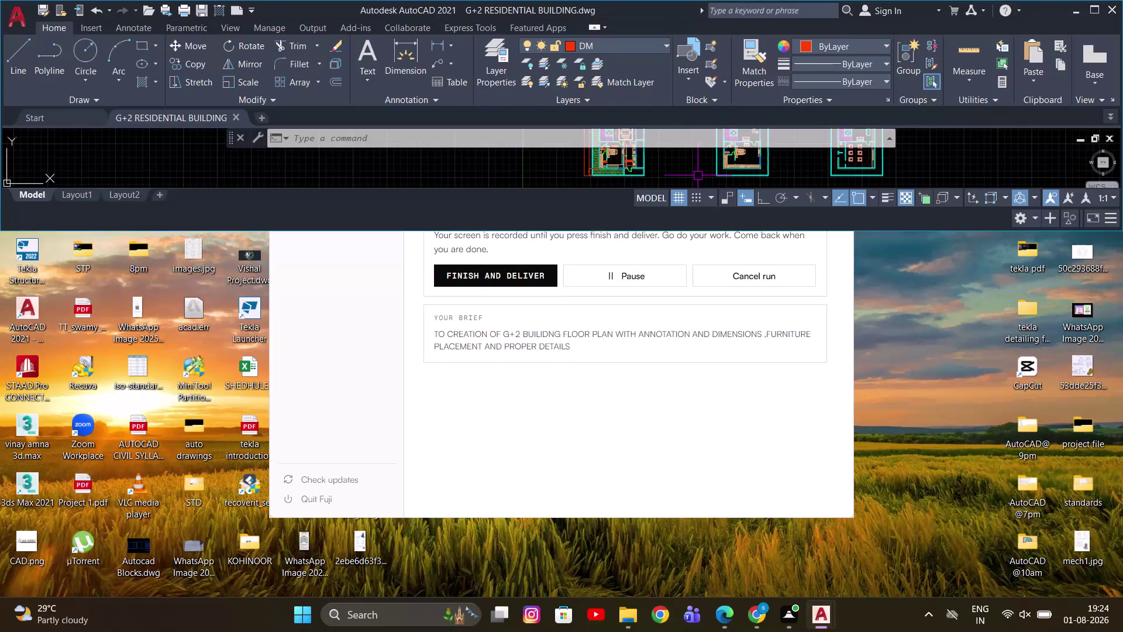
Maximize the AutoCAD drawing window and bring the three floor plans into view.
click(603, 11)
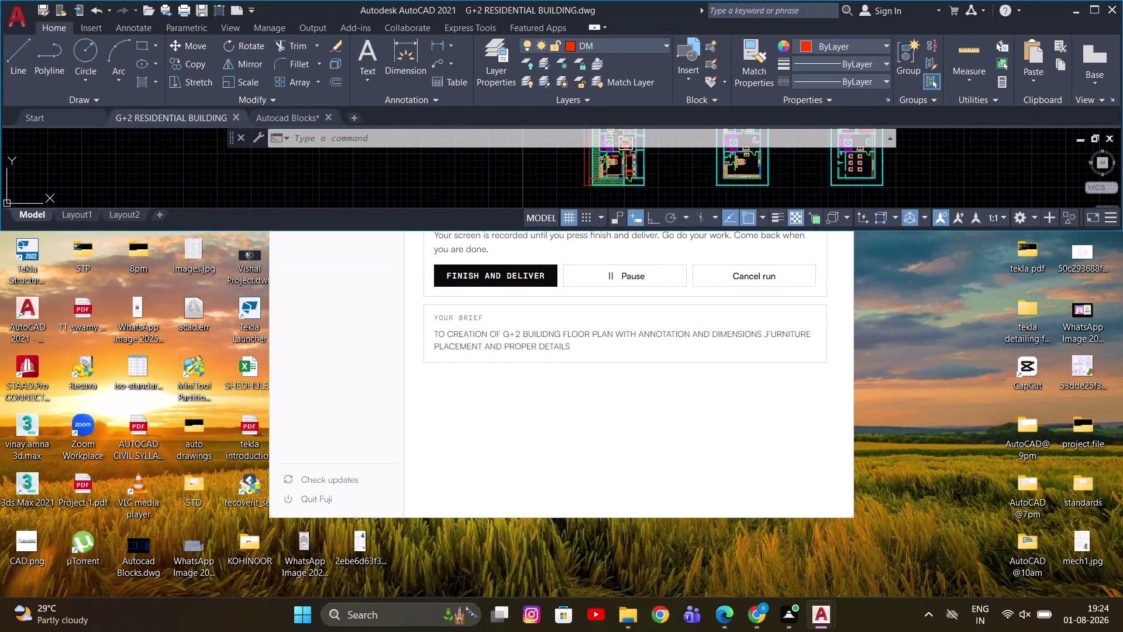
double_click(611, 5)
scroll(down, 3)
scroll(up, 3)
middle_drag(585, 274, 694, 331)
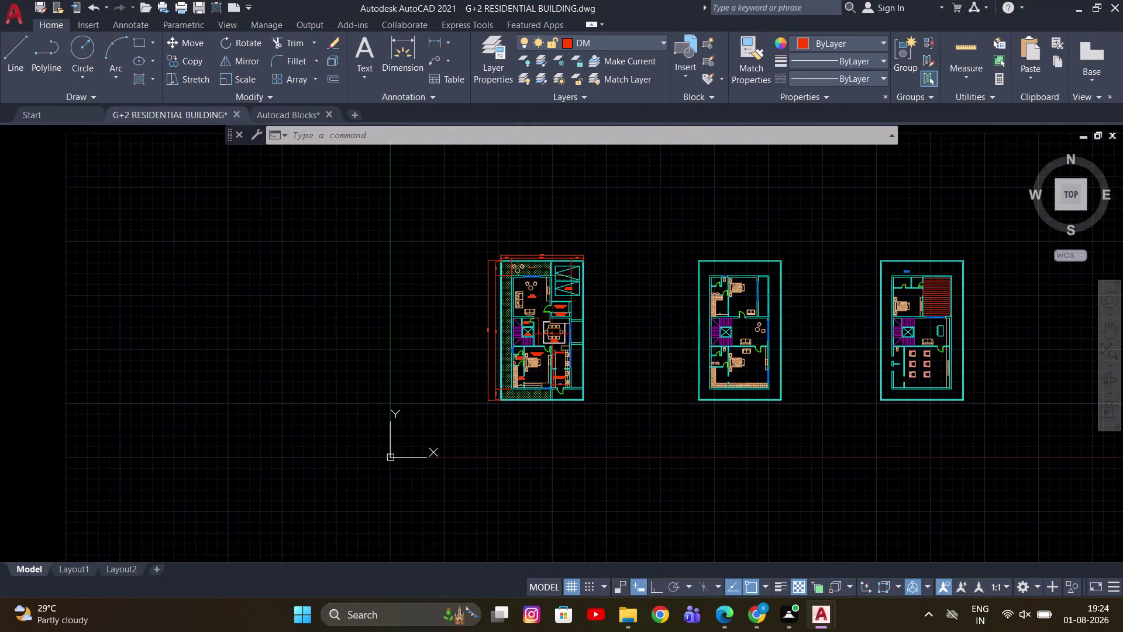
Zoom and pan across the ground floor to the guest bedroom labels.
scroll(up, 3)
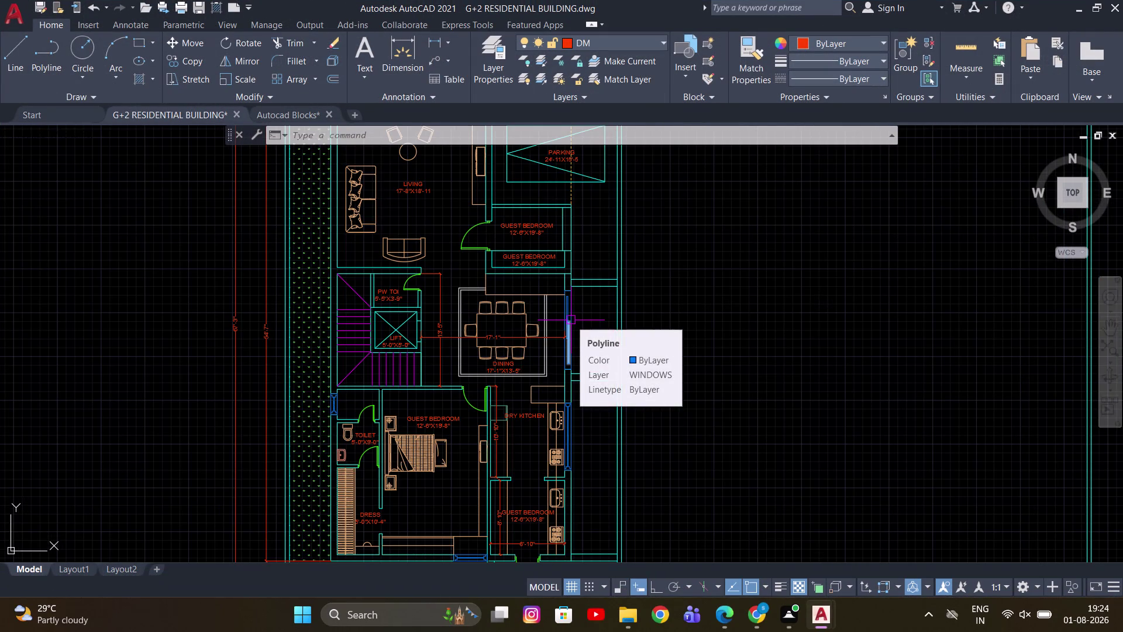
scroll(down, 3)
middle_drag(572, 338, 617, 416)
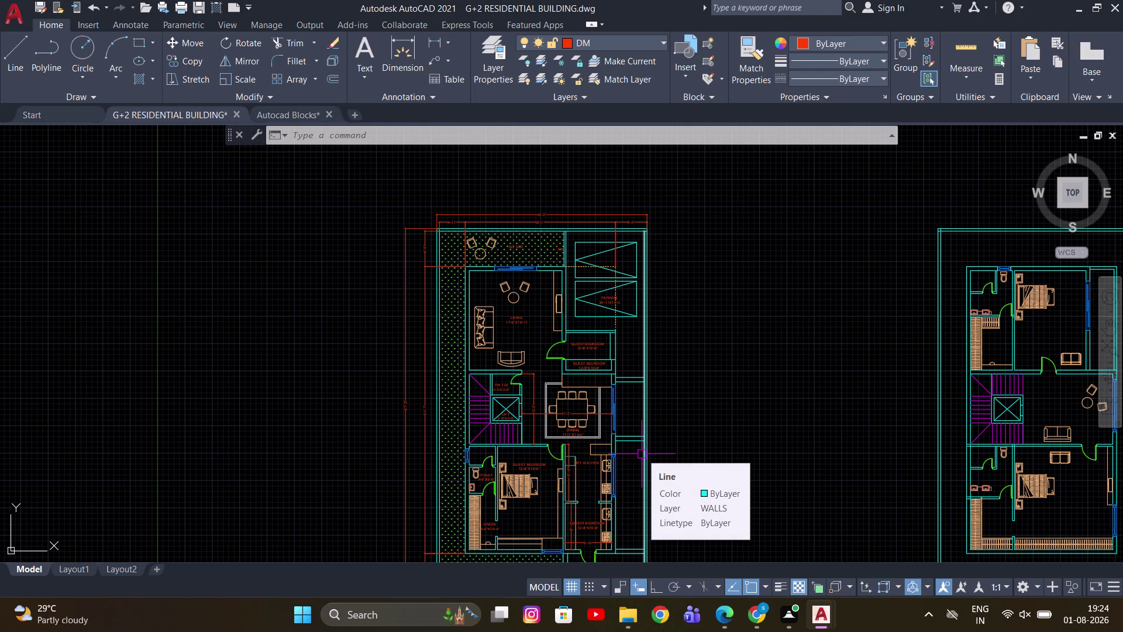
middle_drag(620, 341, 544, 263)
scroll(up, 3)
scroll(up, 3)
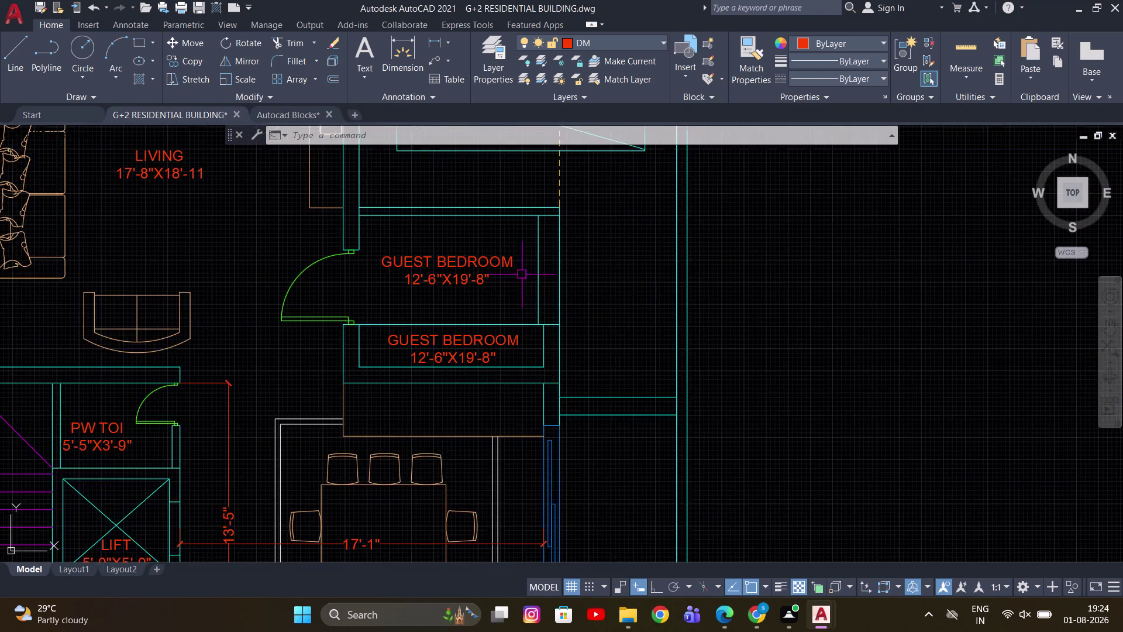
middle_drag(510, 298, 548, 281)
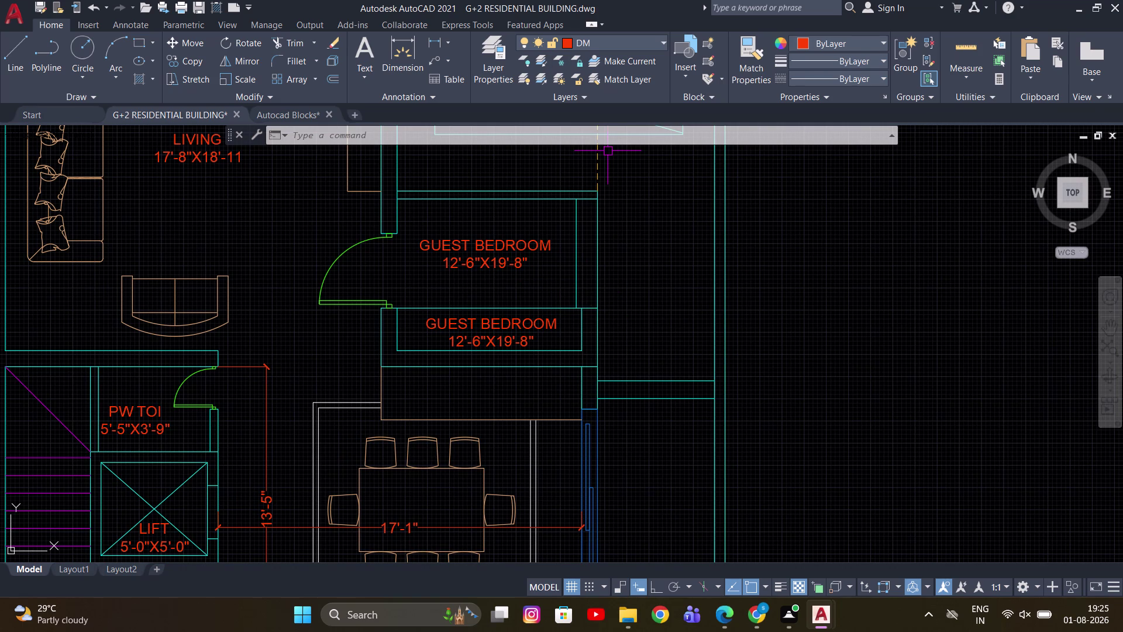
Dock AutoCAD left beside the 1540 sq ft ground-floor PDF, widening the drawing's pane.
drag(638, 11, 0, 494)
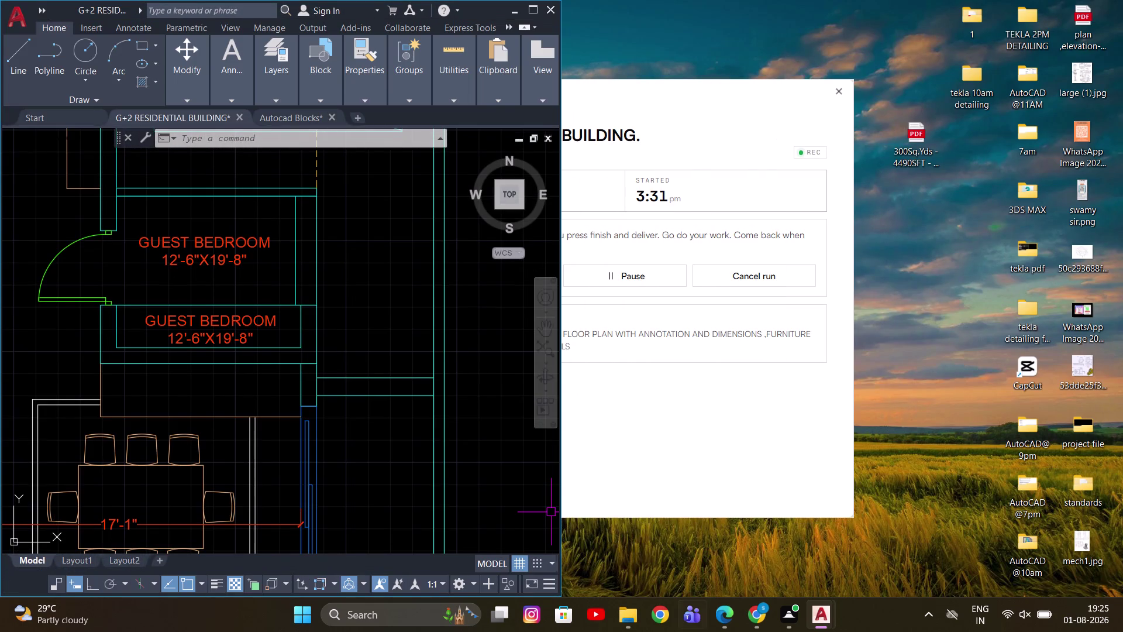
click(731, 612)
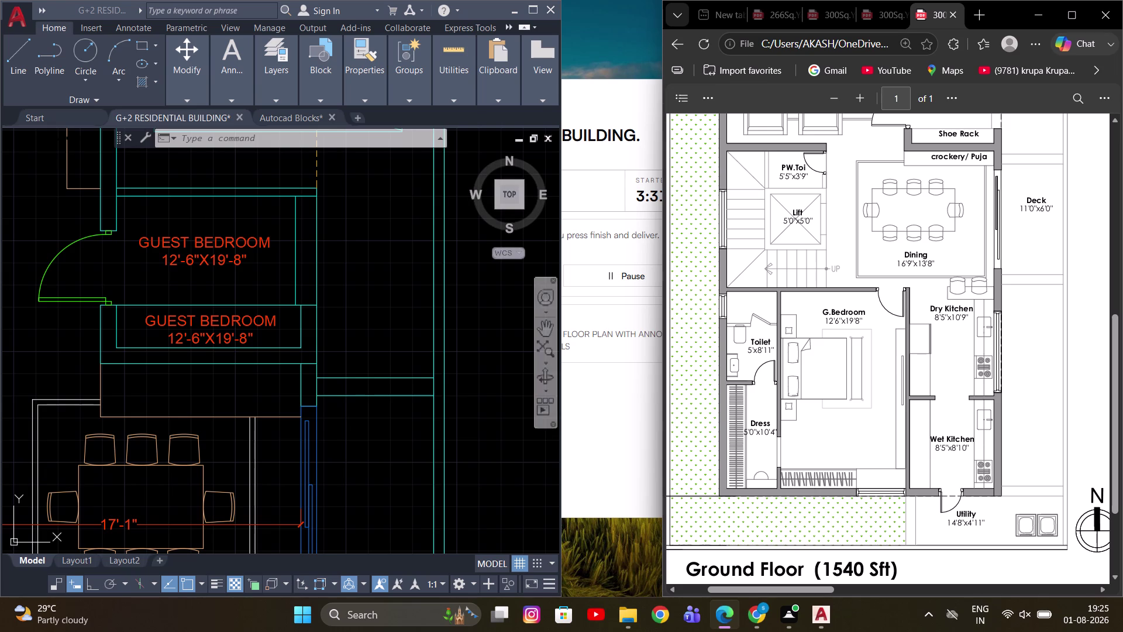
drag(559, 262, 655, 260)
click(426, 291)
scroll(down, 3)
click(426, 291)
scroll(up, 3)
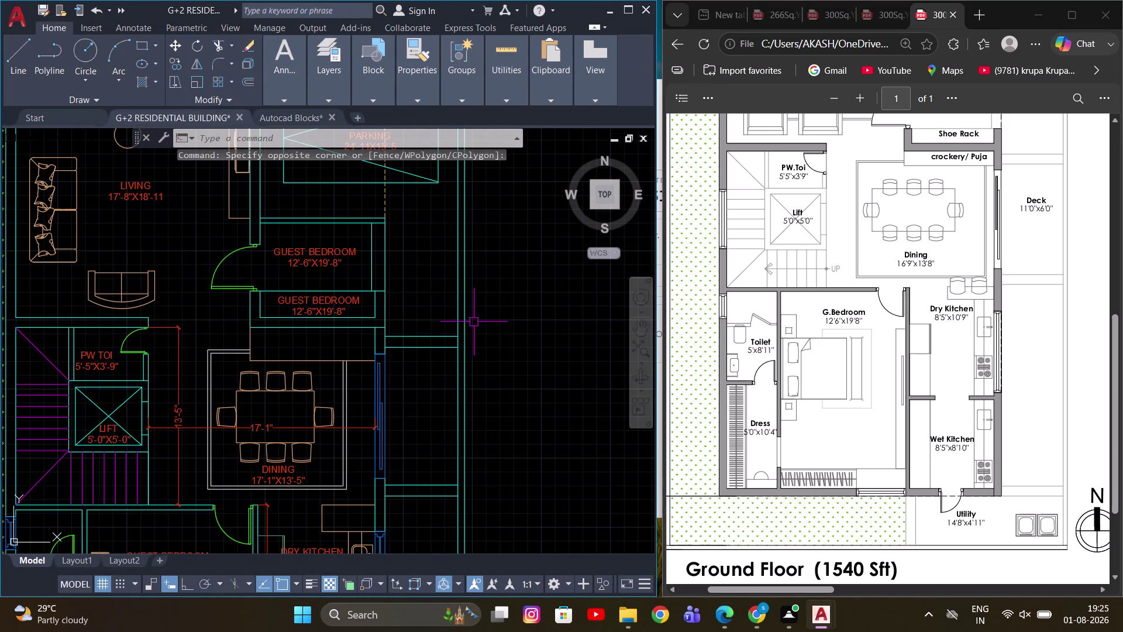